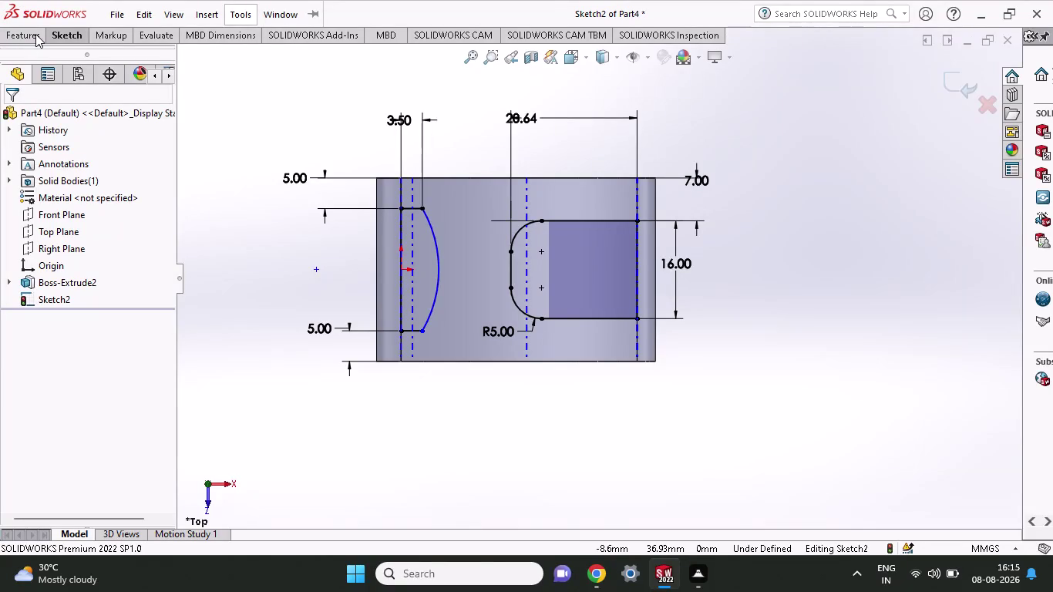
Start an Extruded Cut from Sketch2, previewing a 30 mm mid-plane cut.
click(36, 34)
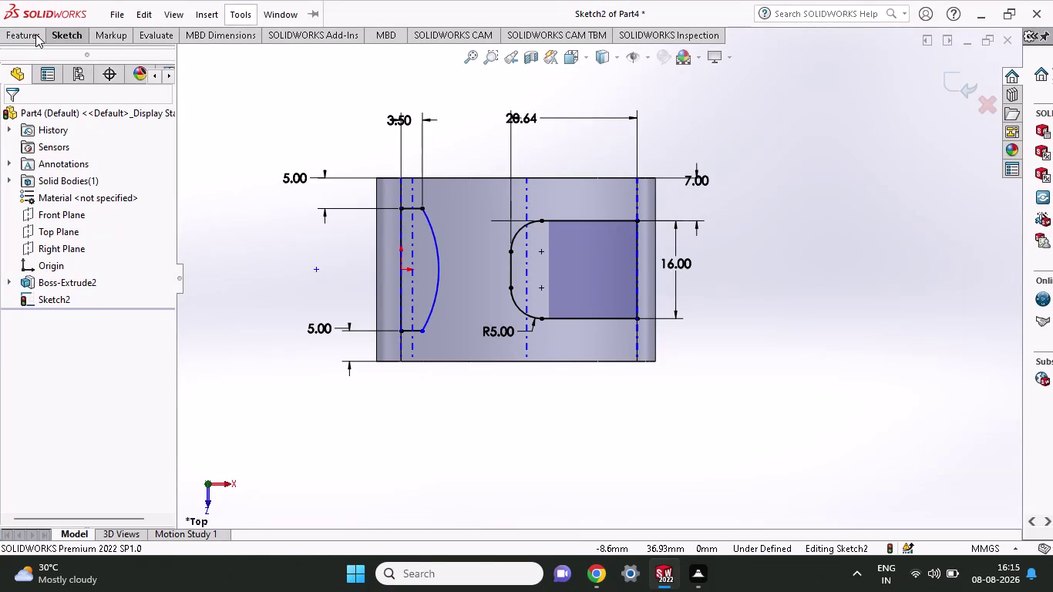
click(36, 33)
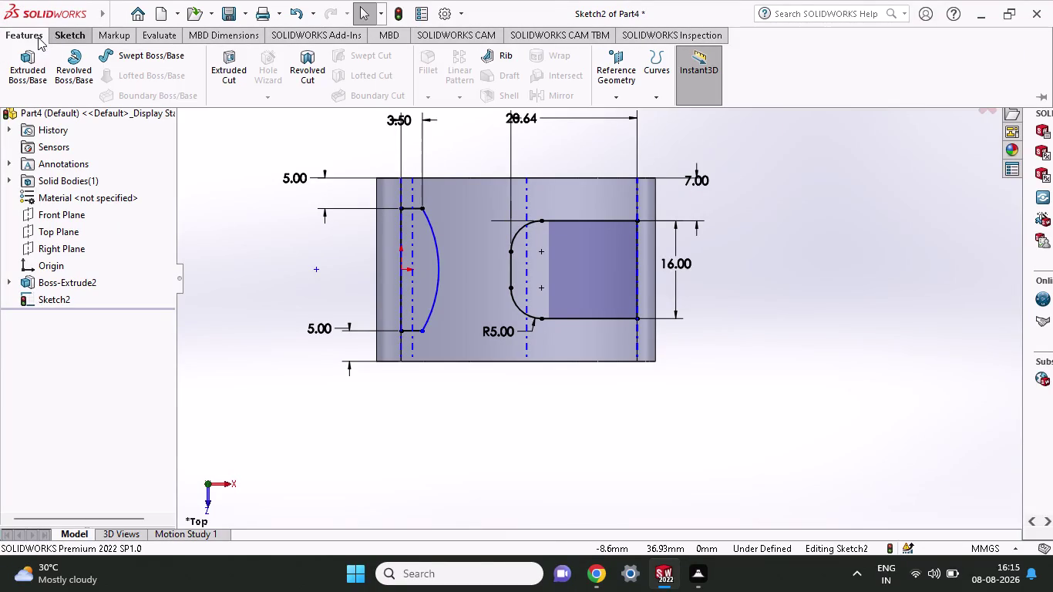
click(235, 56)
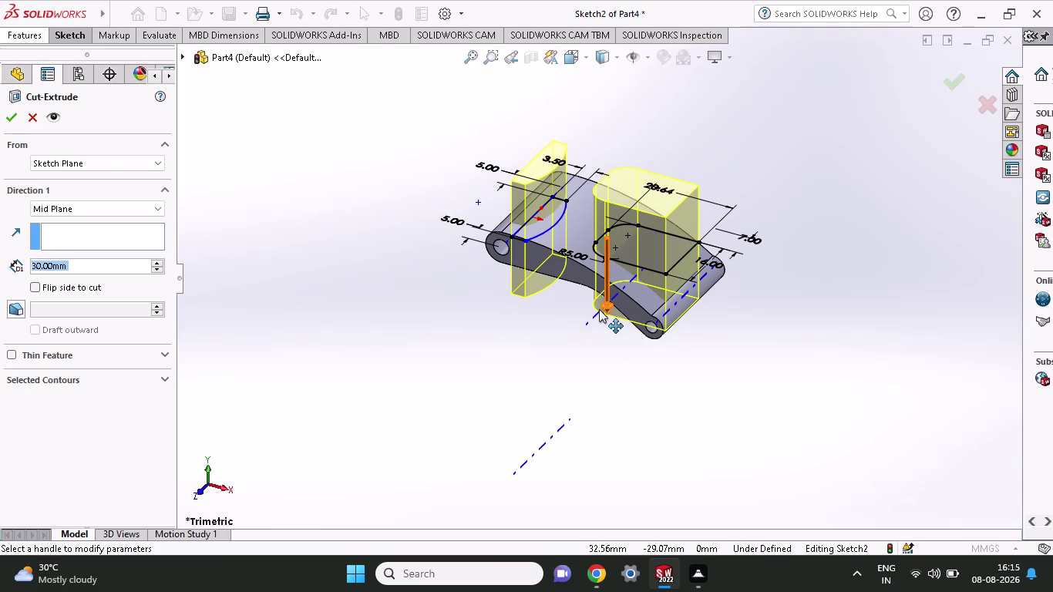
Drag the cut depth to about 57 mm and extend the cut in the opposite direction.
drag(605, 305, 608, 346)
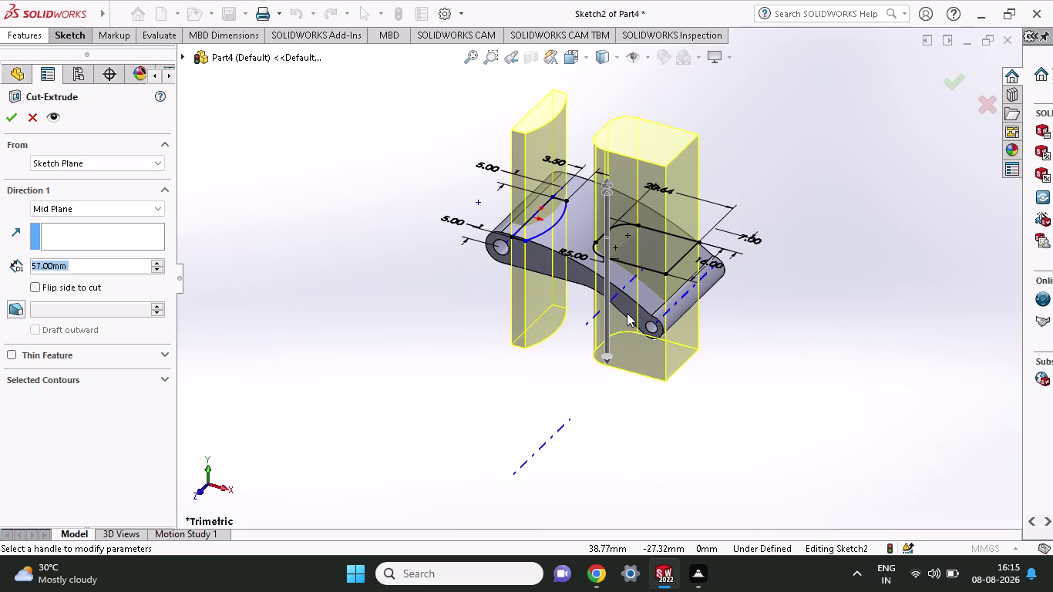
click(90, 205)
click(83, 232)
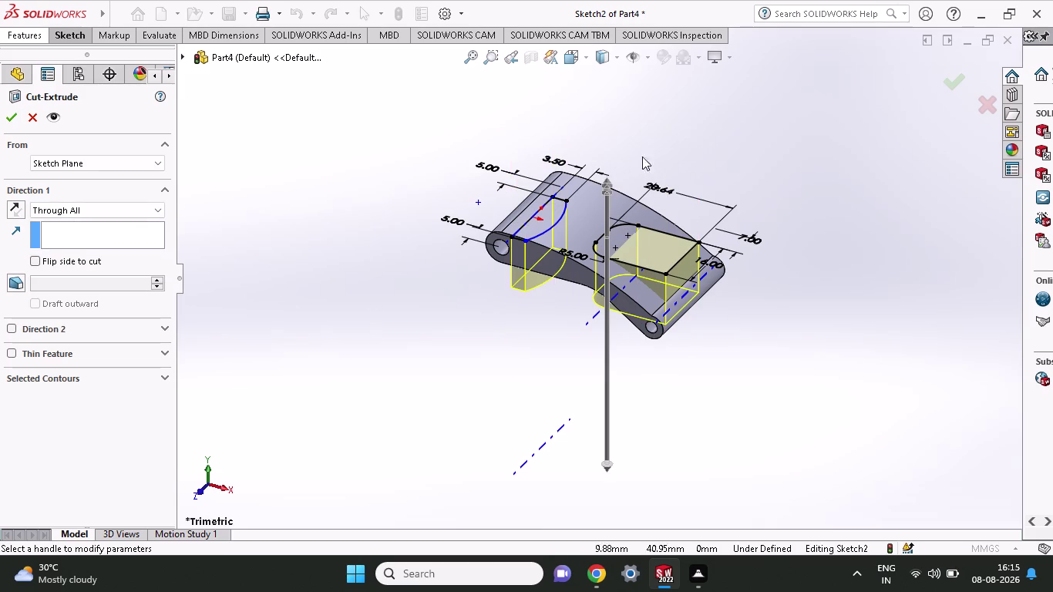
drag(605, 181, 616, 110)
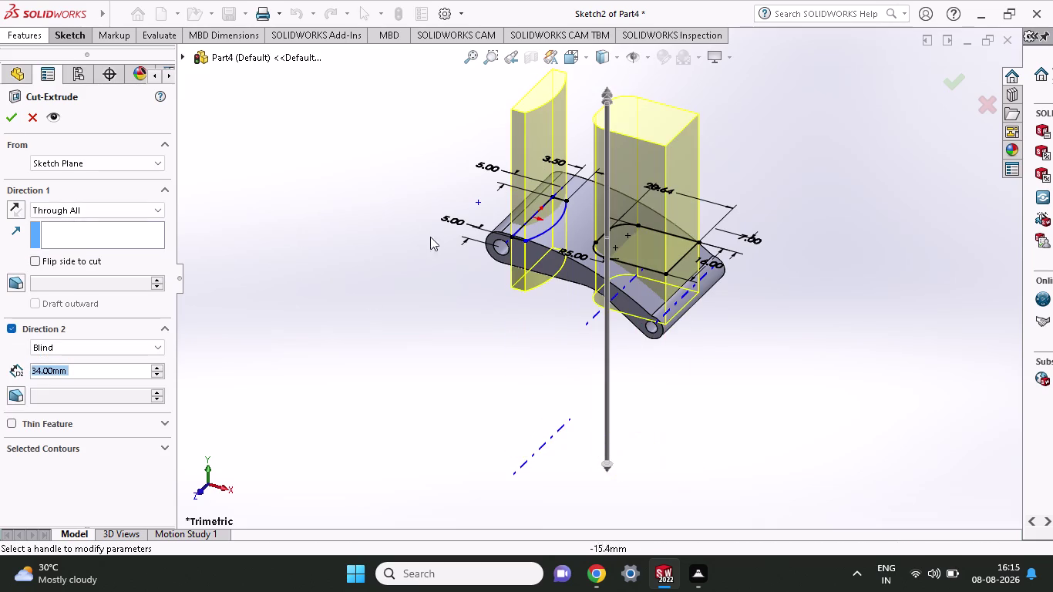
drag(605, 320, 605, 383)
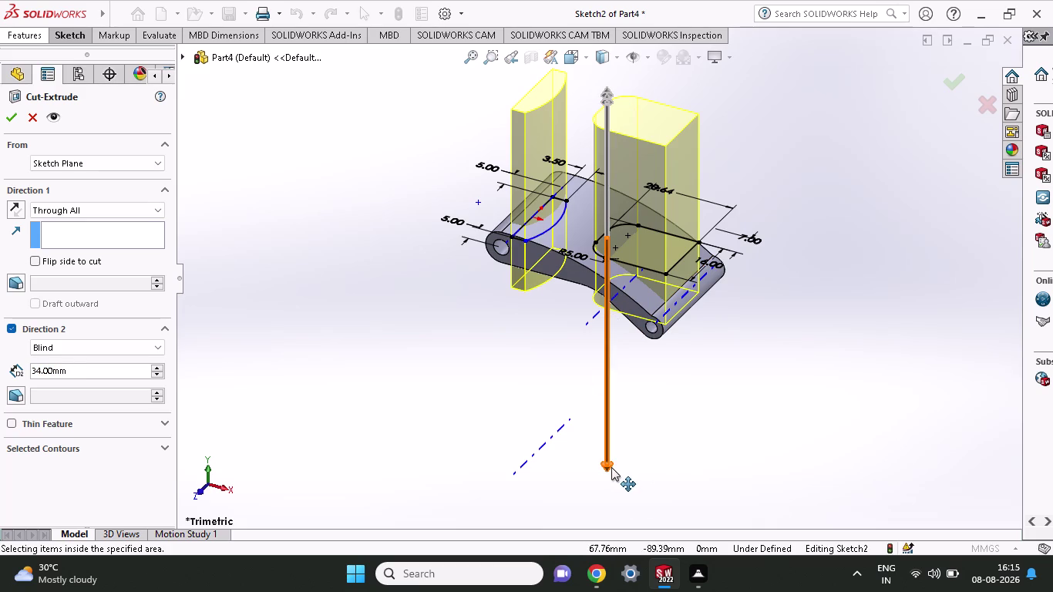
drag(611, 467, 606, 501)
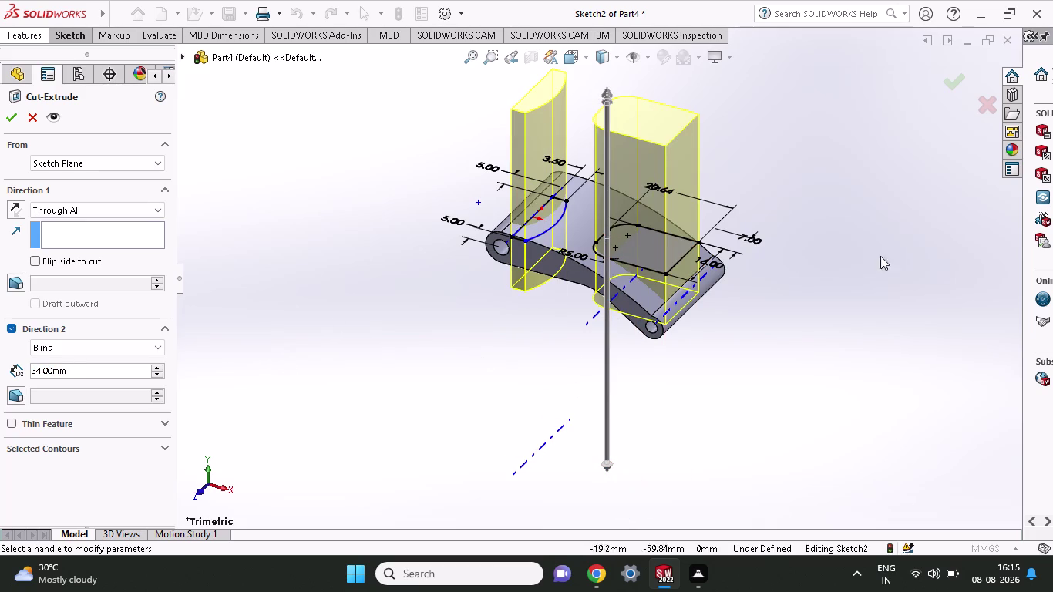
drag(608, 464, 605, 494)
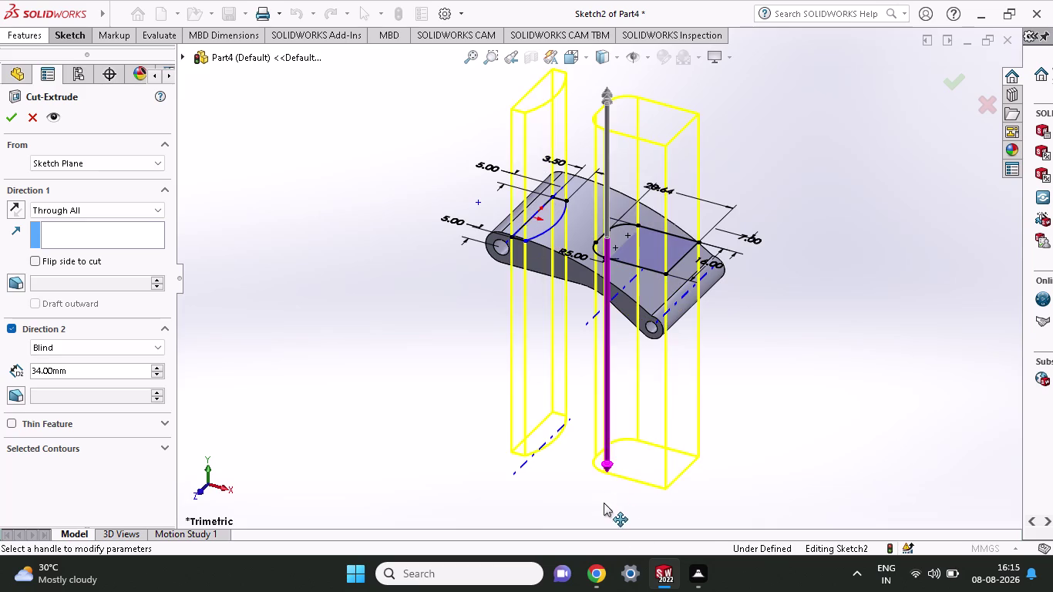
drag(605, 494, 602, 520)
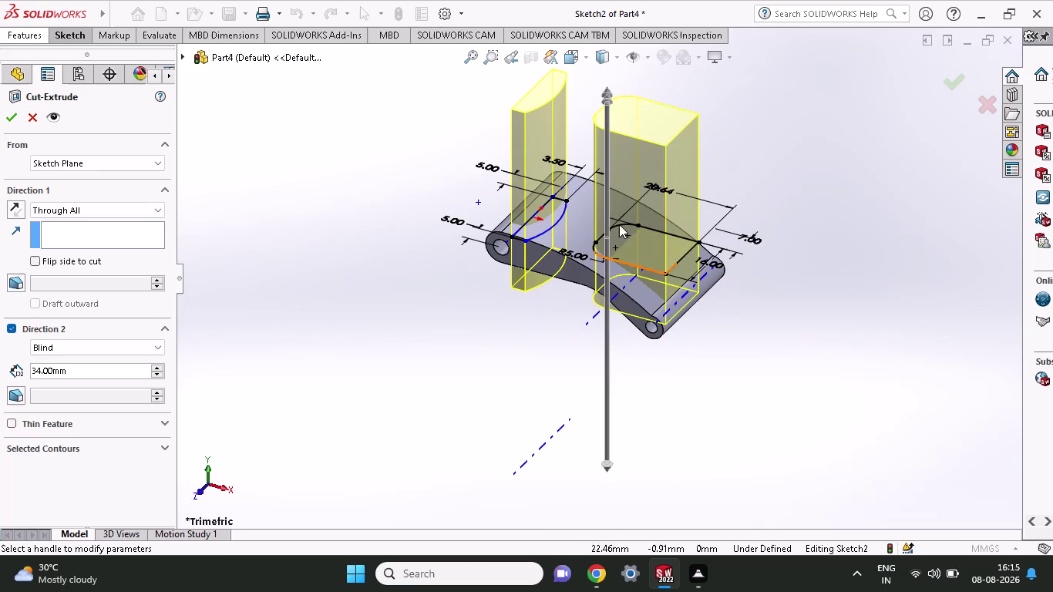
Set both directions to Blind depths of 57 mm and 46 mm and accept the cut.
drag(608, 85, 610, 63)
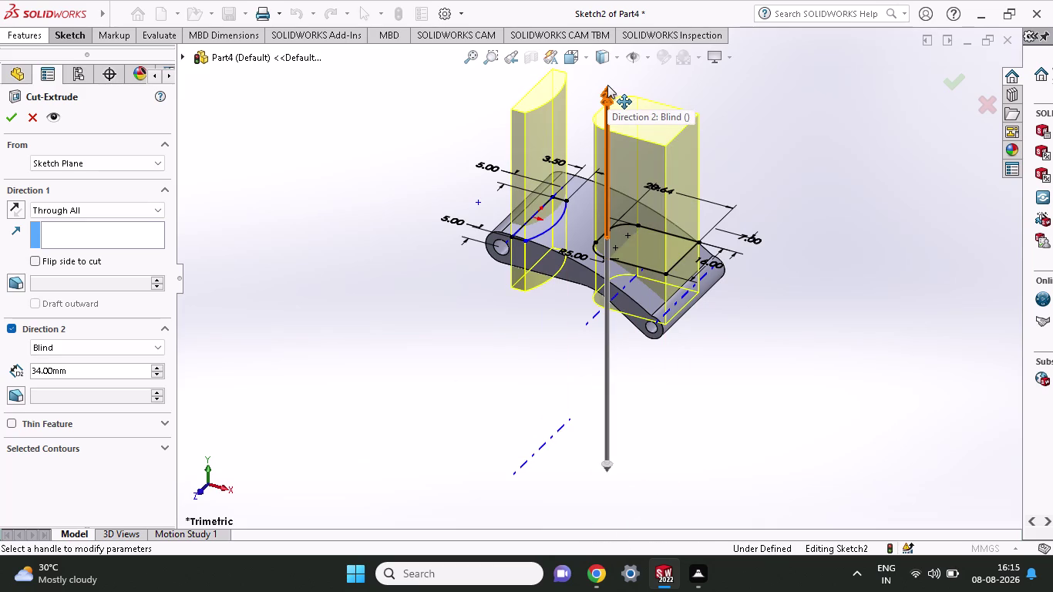
drag(607, 332, 608, 372)
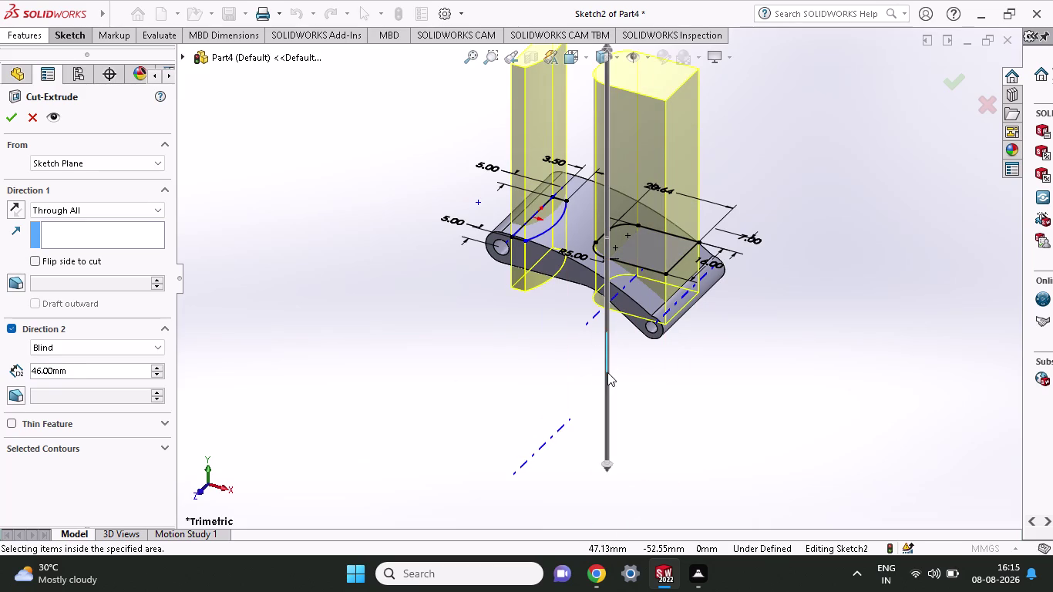
drag(608, 465, 606, 511)
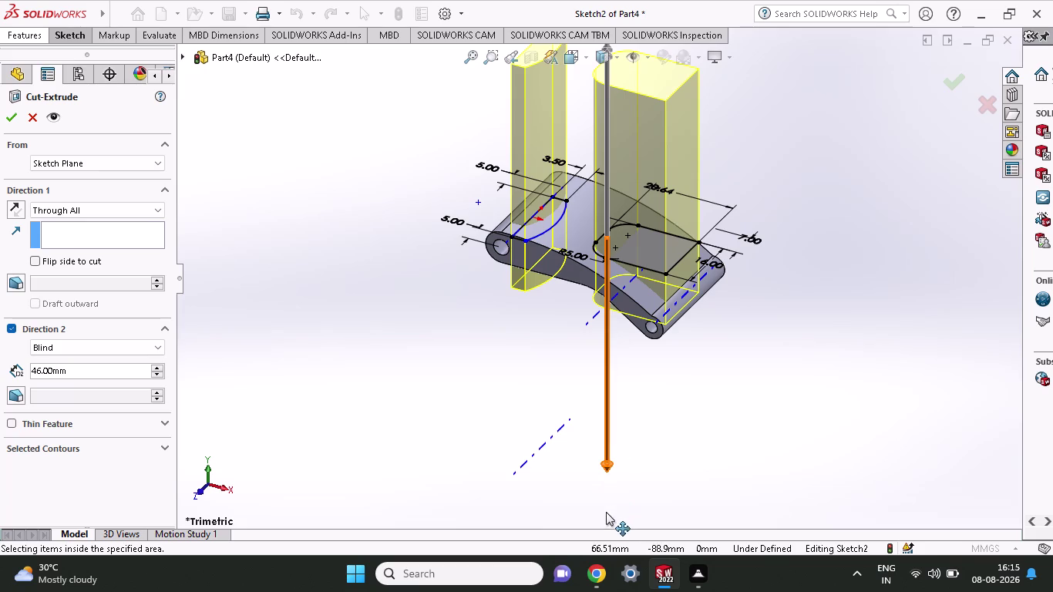
drag(606, 512, 606, 513)
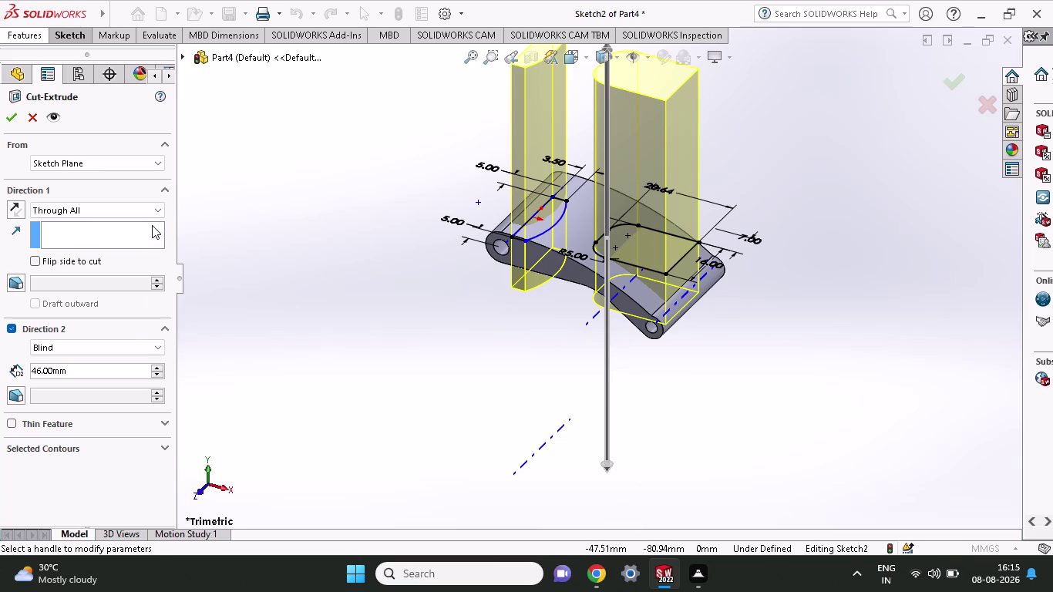
click(161, 203)
click(137, 224)
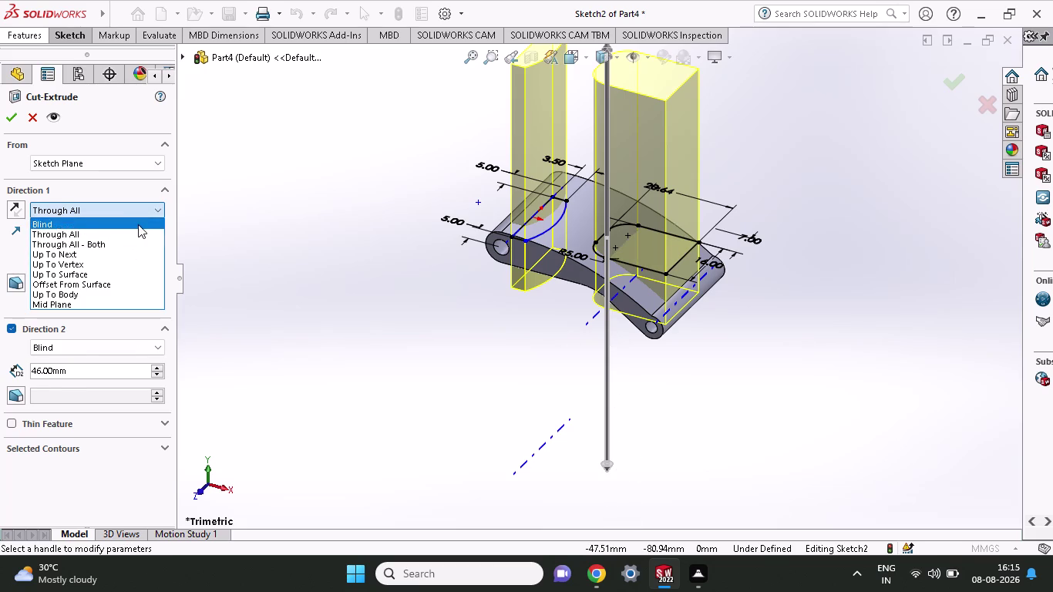
click(16, 118)
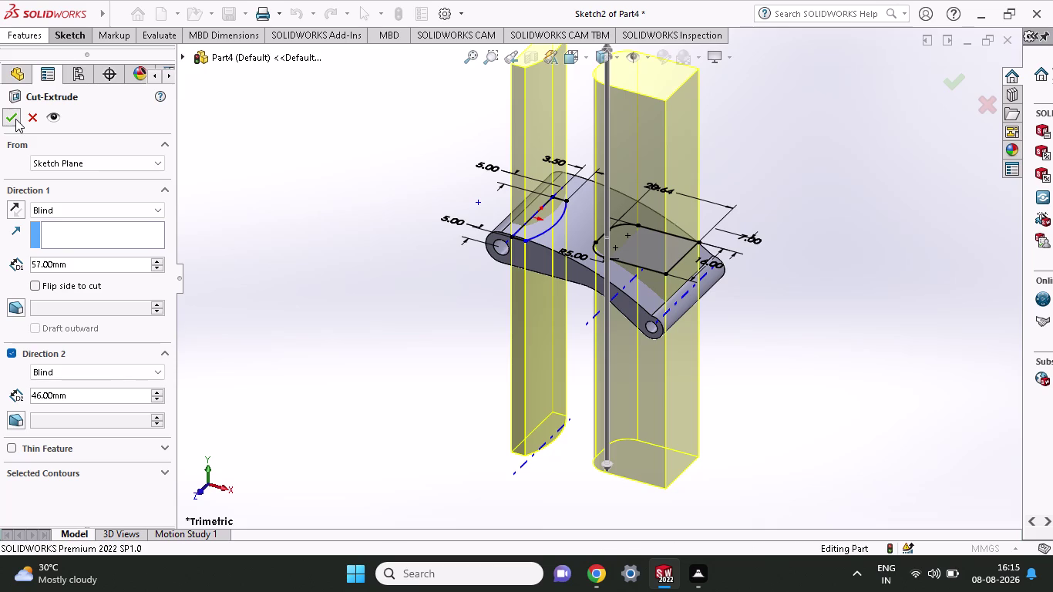
middle_drag(388, 280, 391, 284)
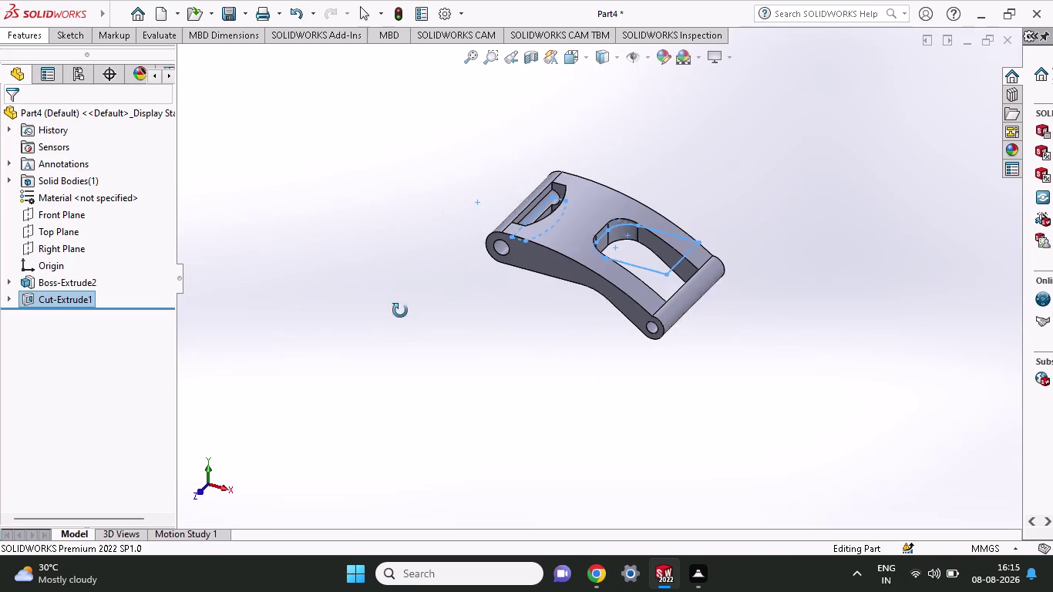
Orbit the bracket to inspect the new slots, then undo back to editing Sketch2.
middle_drag(390, 284, 393, 445)
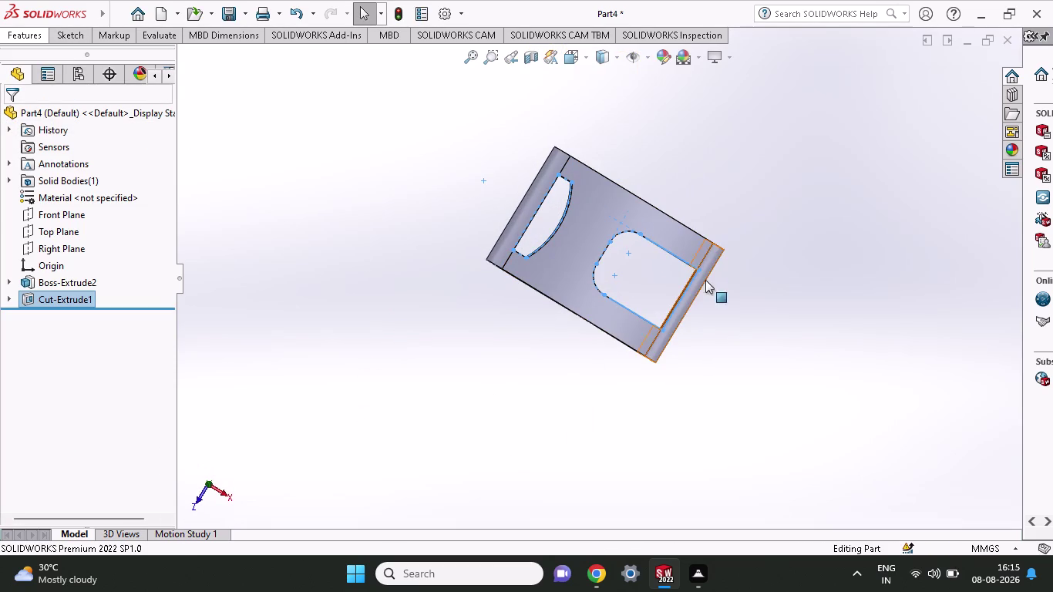
middle_drag(656, 328, 579, 322)
middle_click(577, 322)
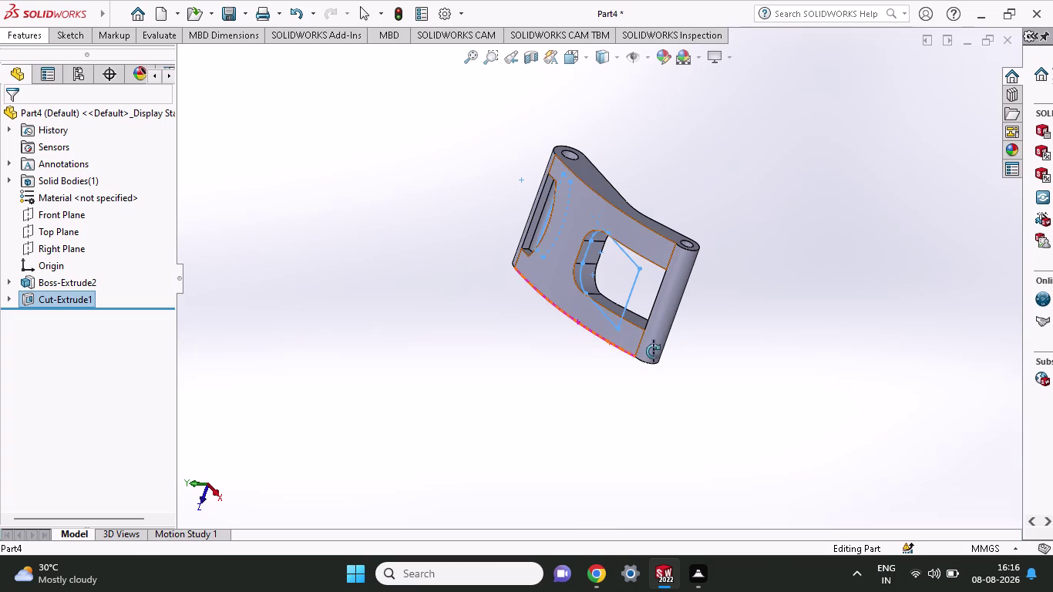
middle_drag(519, 432, 570, 424)
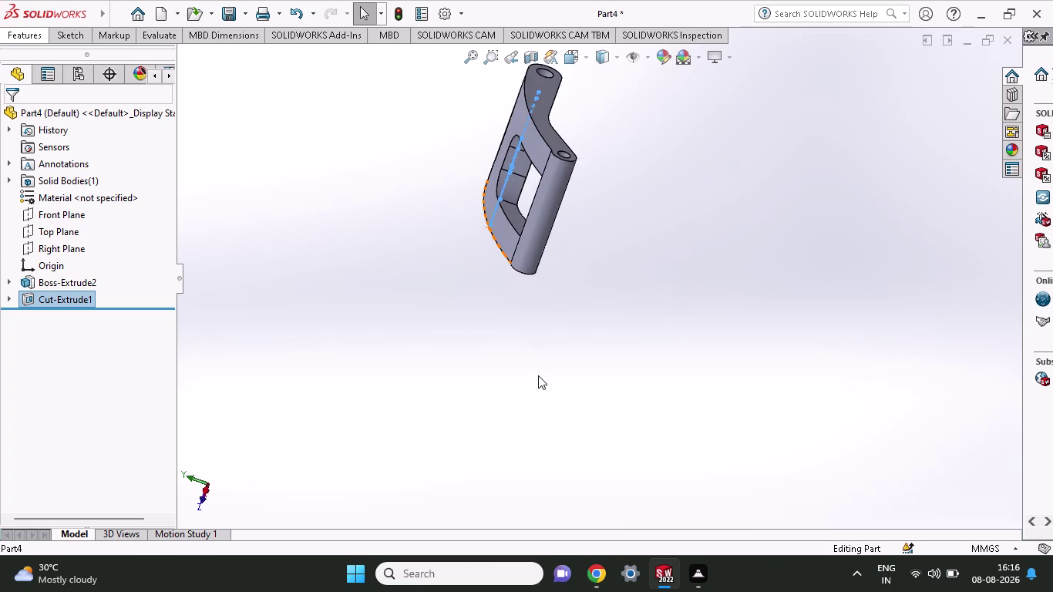
middle_drag(538, 373, 652, 373)
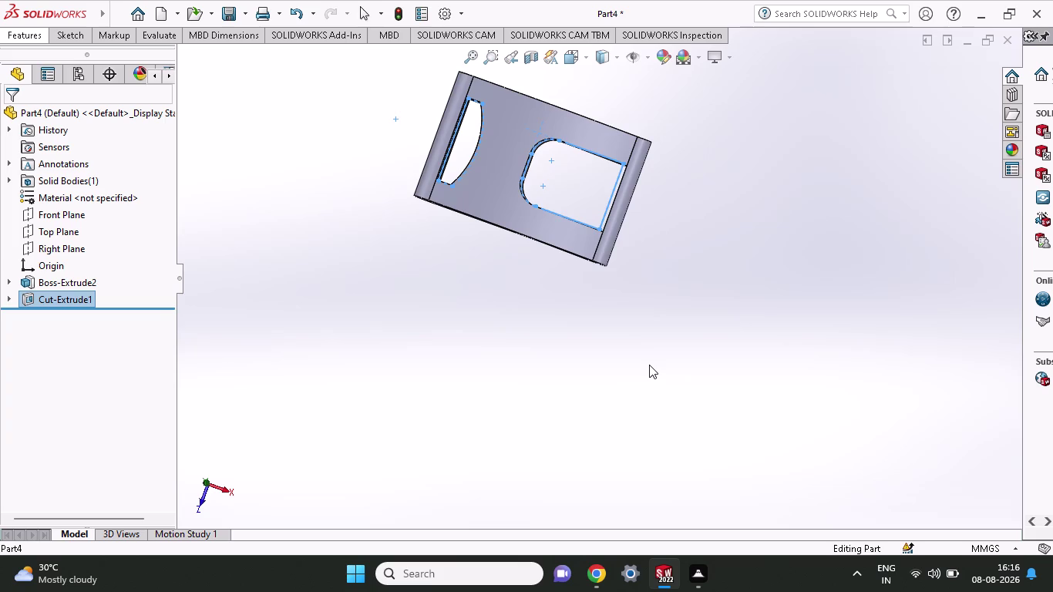
key(ctrl+z)
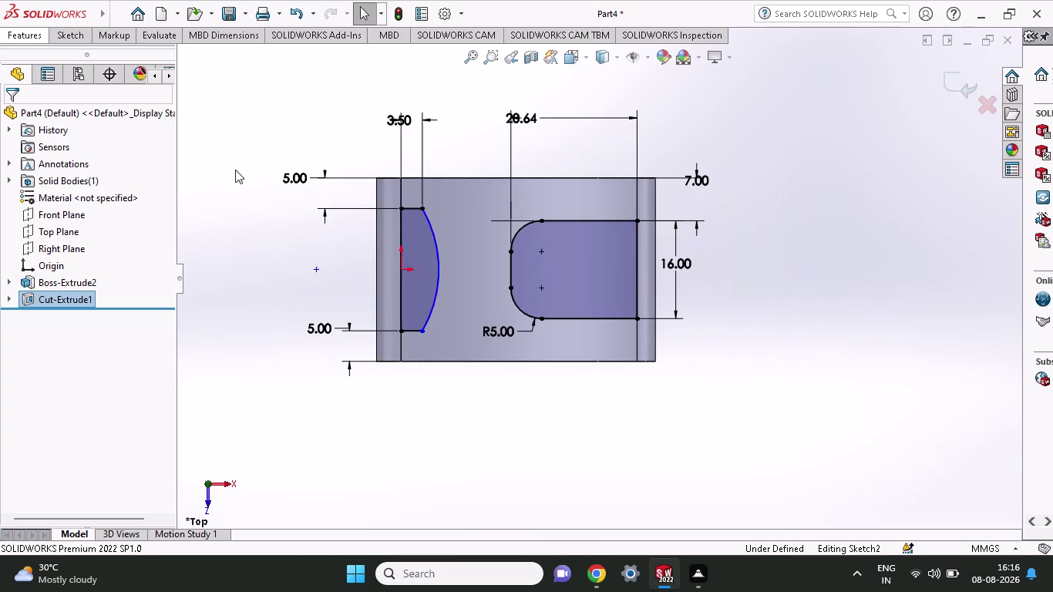
Draw lines closing the rounded slot outward past the bracket's right edge.
click(74, 39)
click(96, 60)
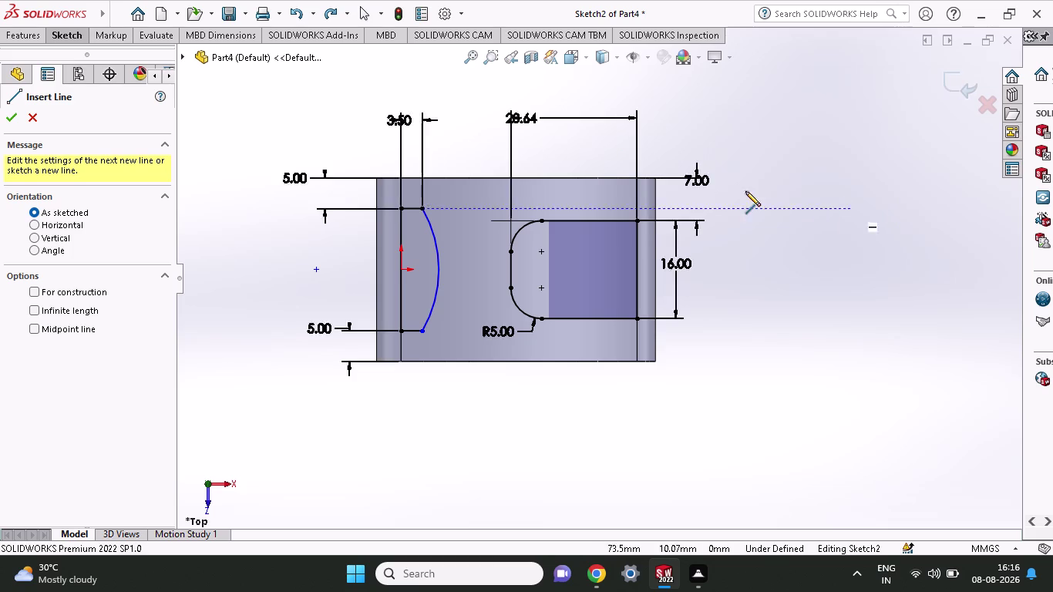
click(636, 220)
click(728, 223)
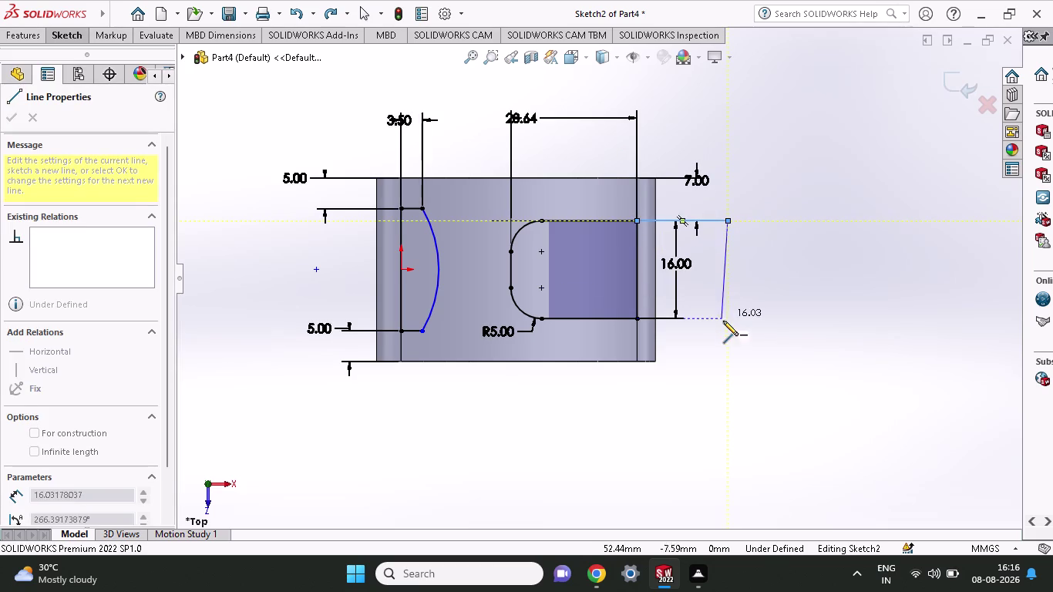
click(732, 315)
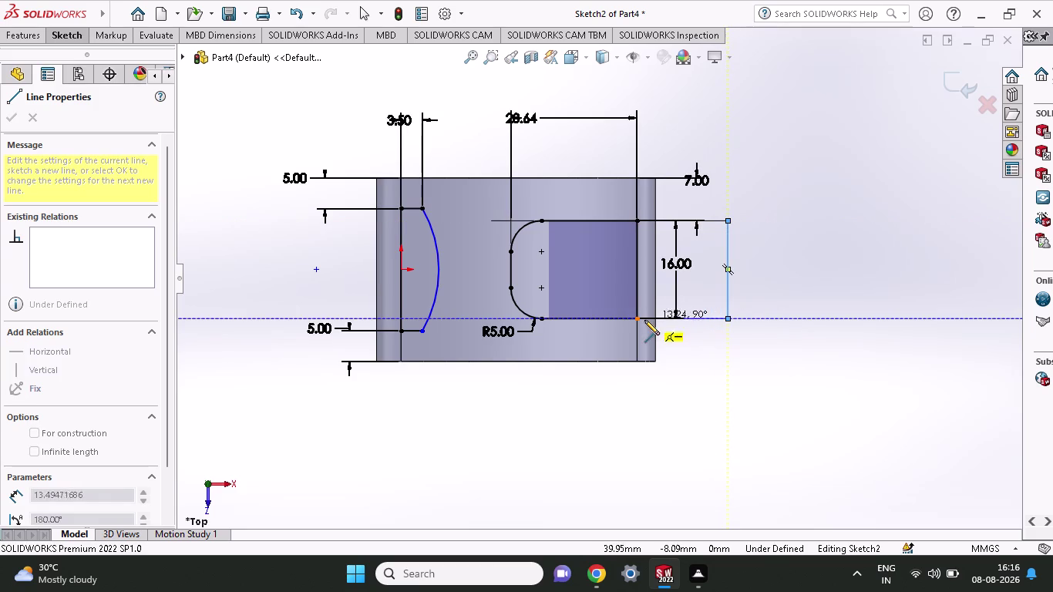
click(640, 319)
right_click(830, 254)
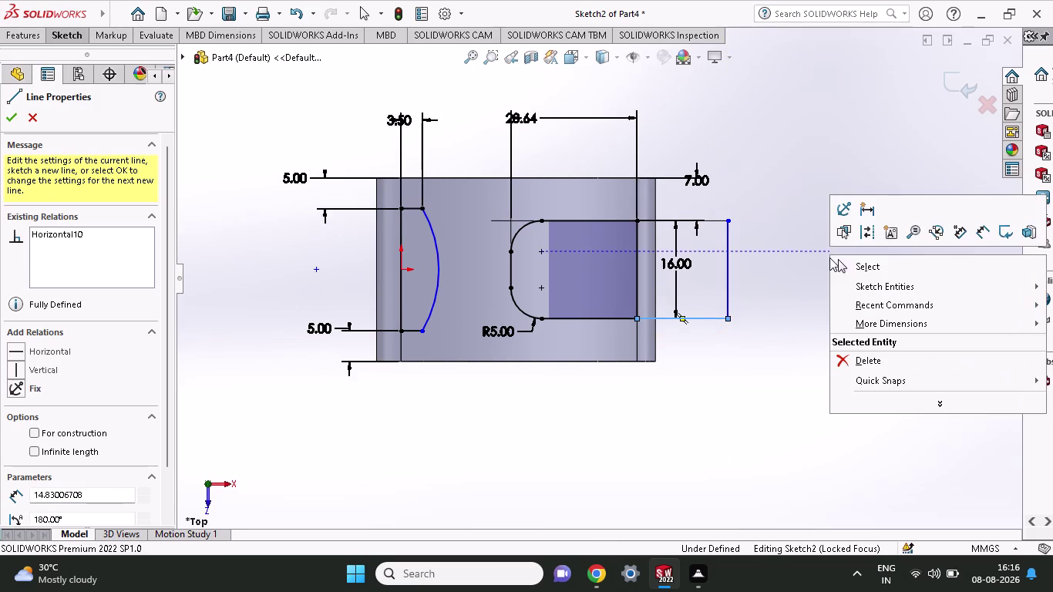
click(838, 260)
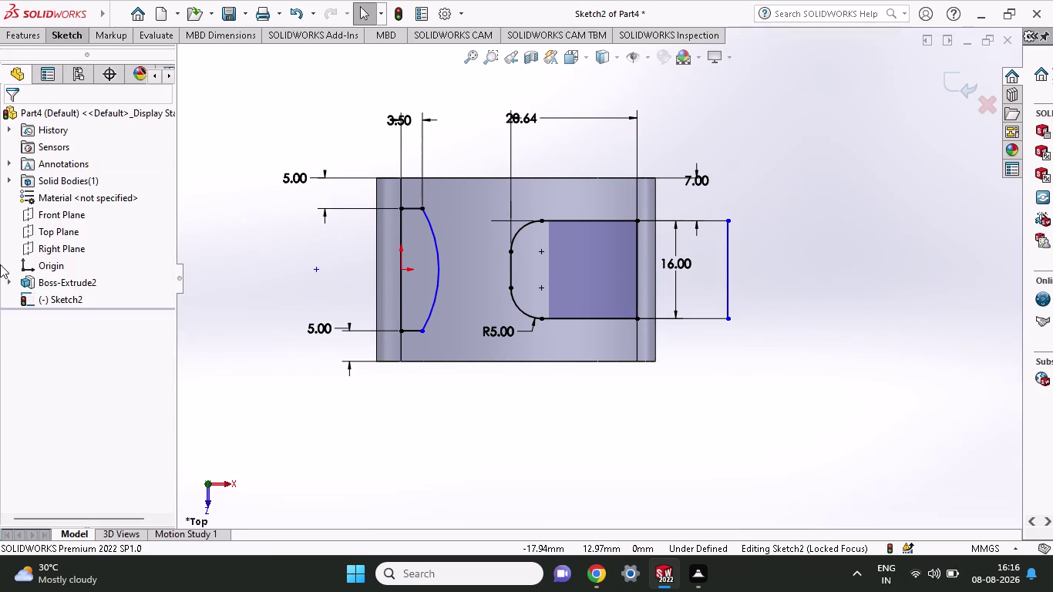
Draw lines closing the arc region outward past the bracket's left edge.
click(76, 33)
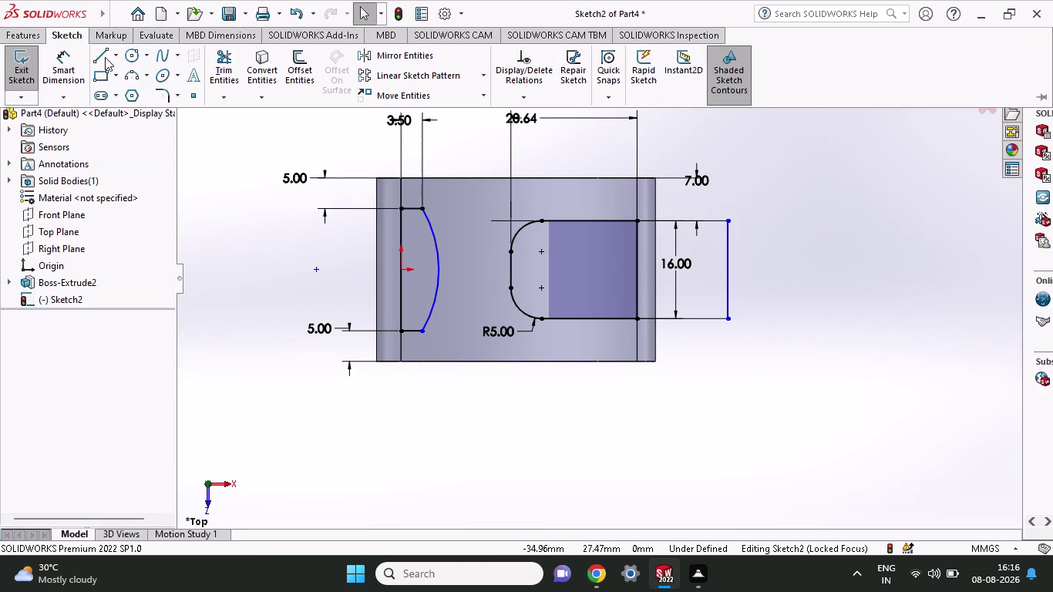
click(109, 57)
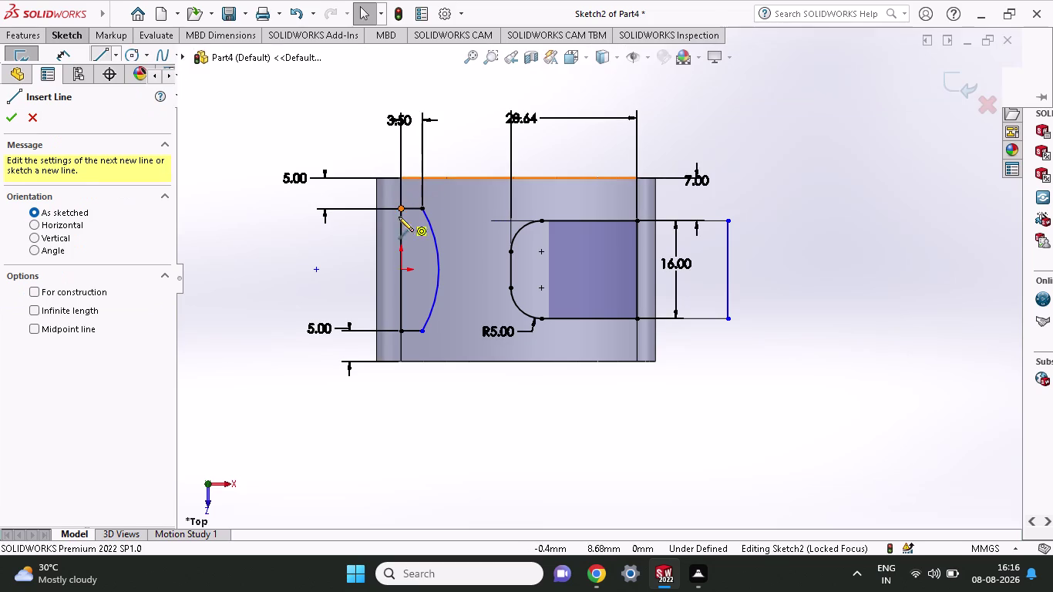
click(399, 209)
click(352, 209)
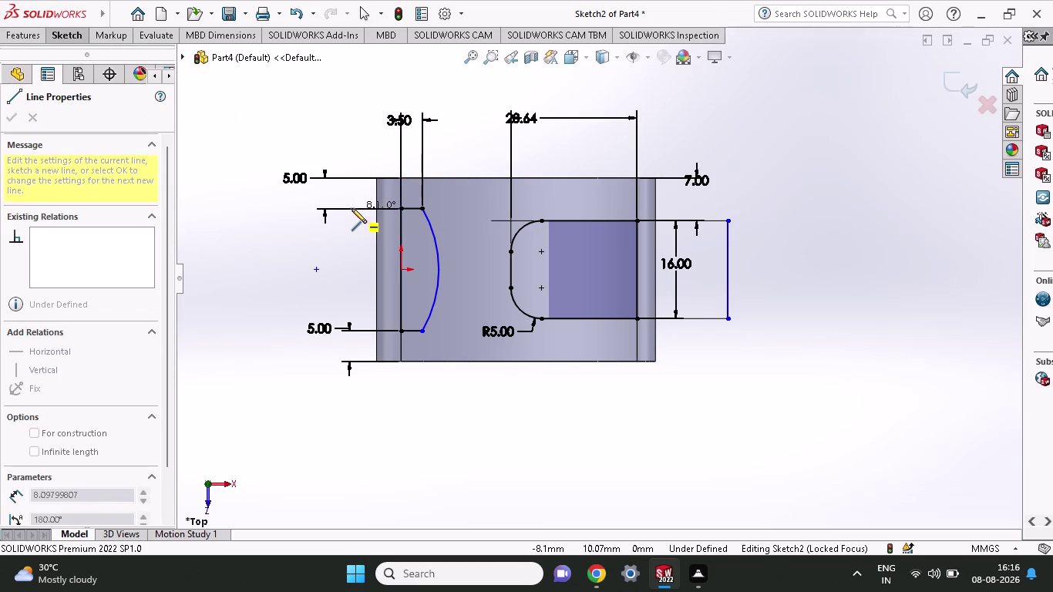
click(354, 330)
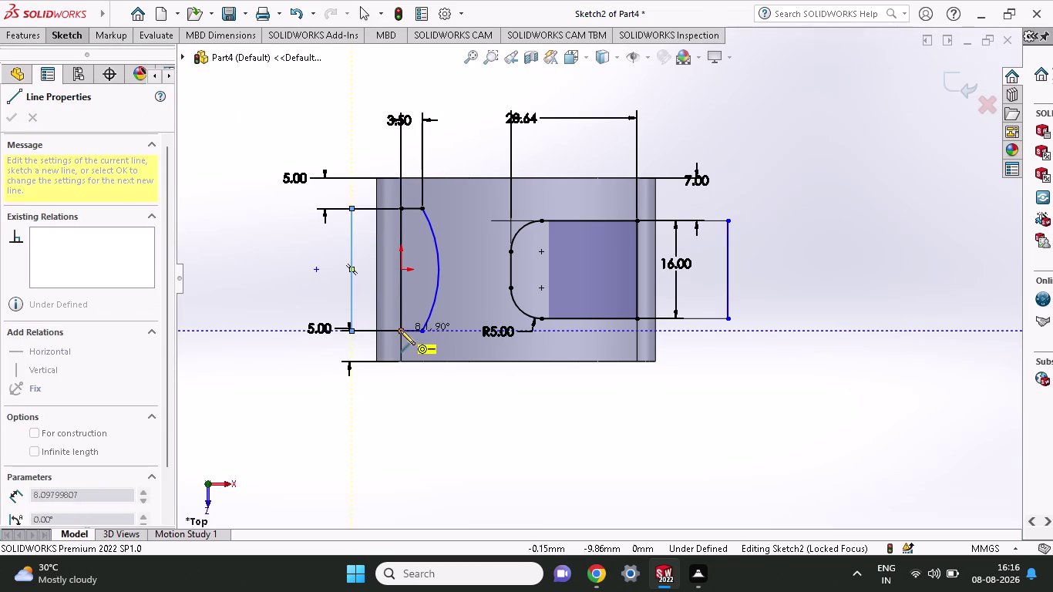
click(398, 331)
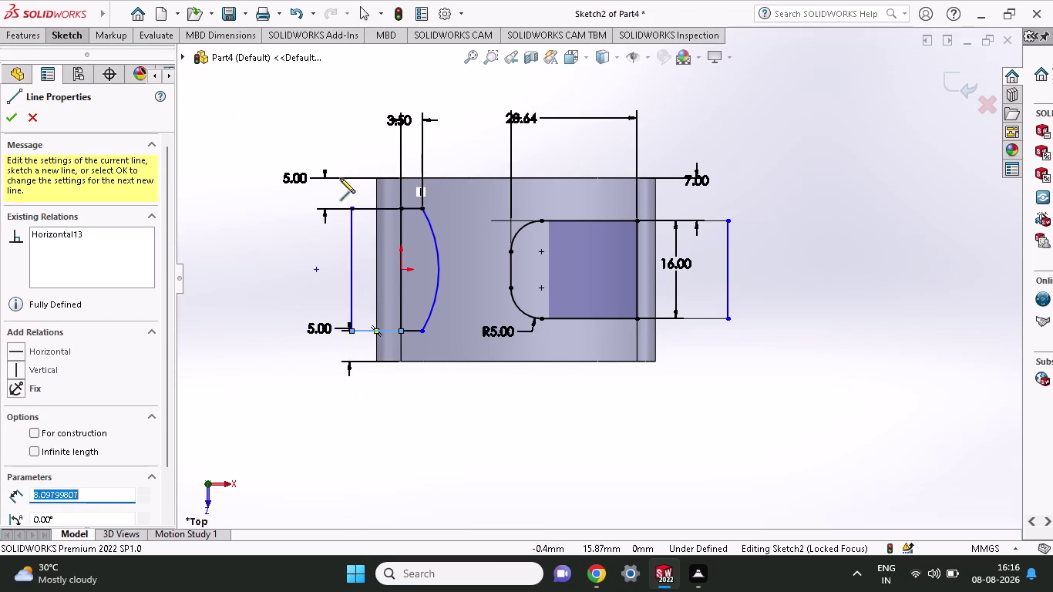
right_click(283, 185)
click(304, 202)
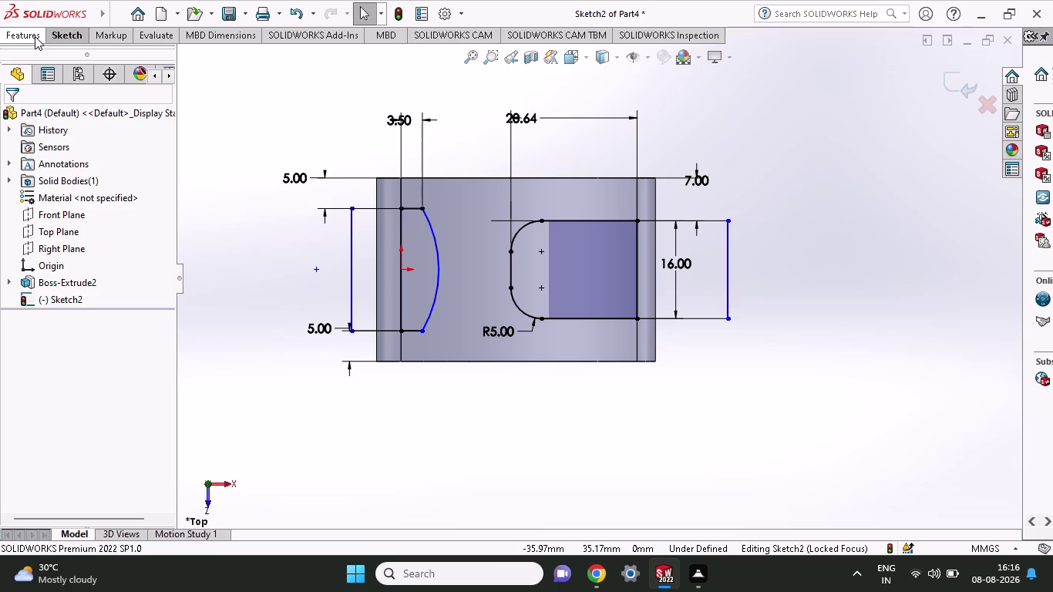
Start an Extruded Cut and select the enclosed regions around the arc.
click(35, 37)
click(217, 55)
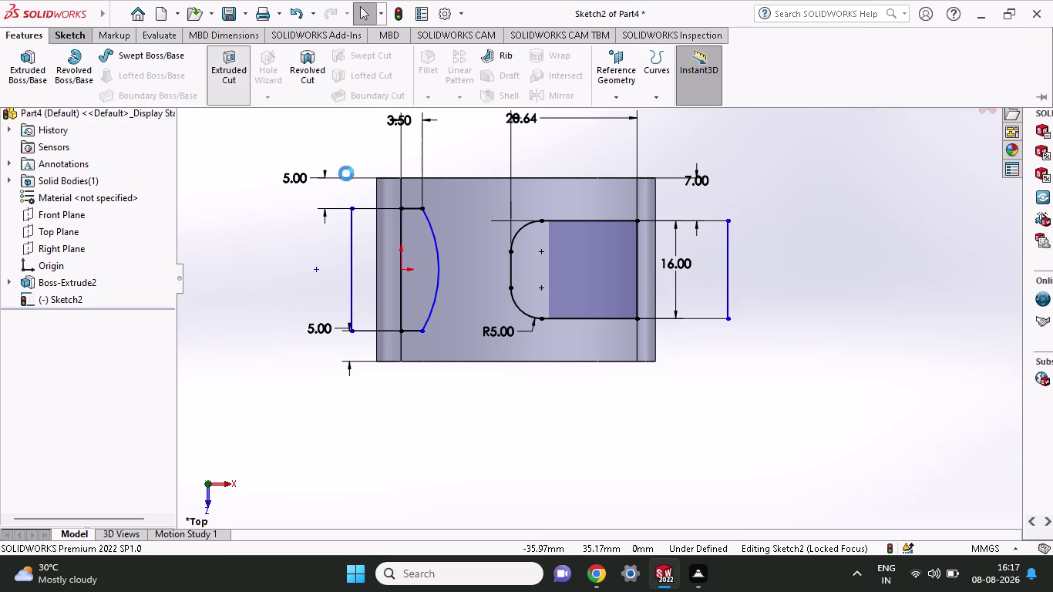
click(369, 289)
click(389, 297)
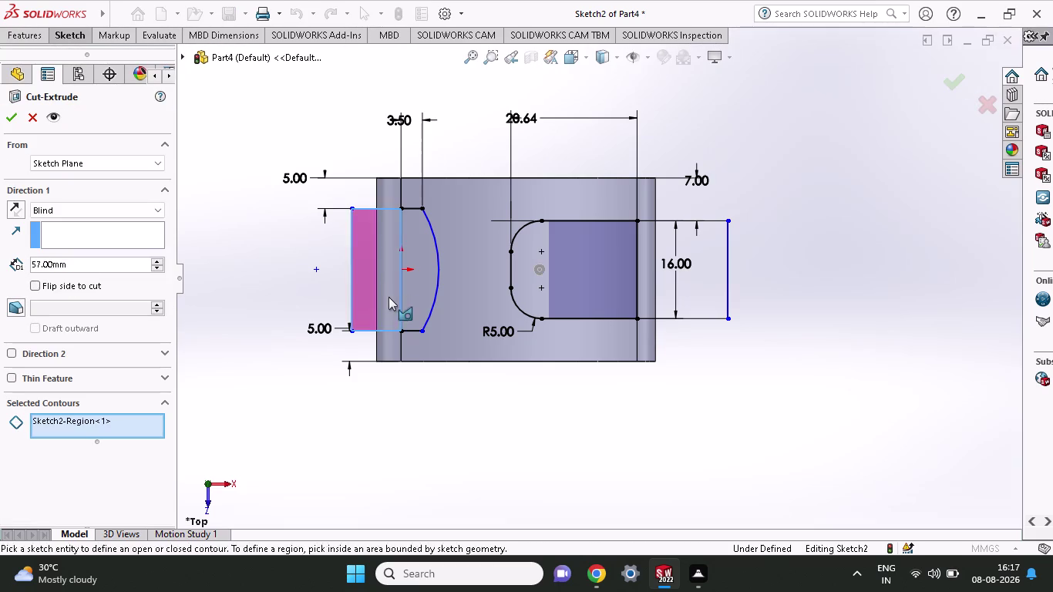
click(408, 299)
click(378, 297)
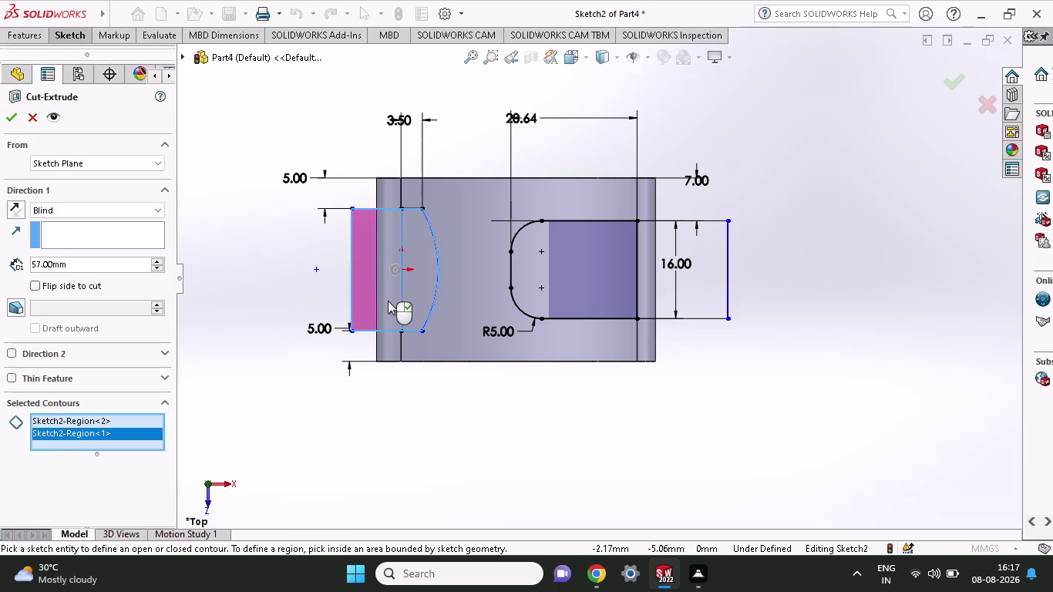
click(388, 301)
scroll(up, 3)
middle_click(696, 390)
middle_drag(694, 355, 694, 346)
middle_click(691, 253)
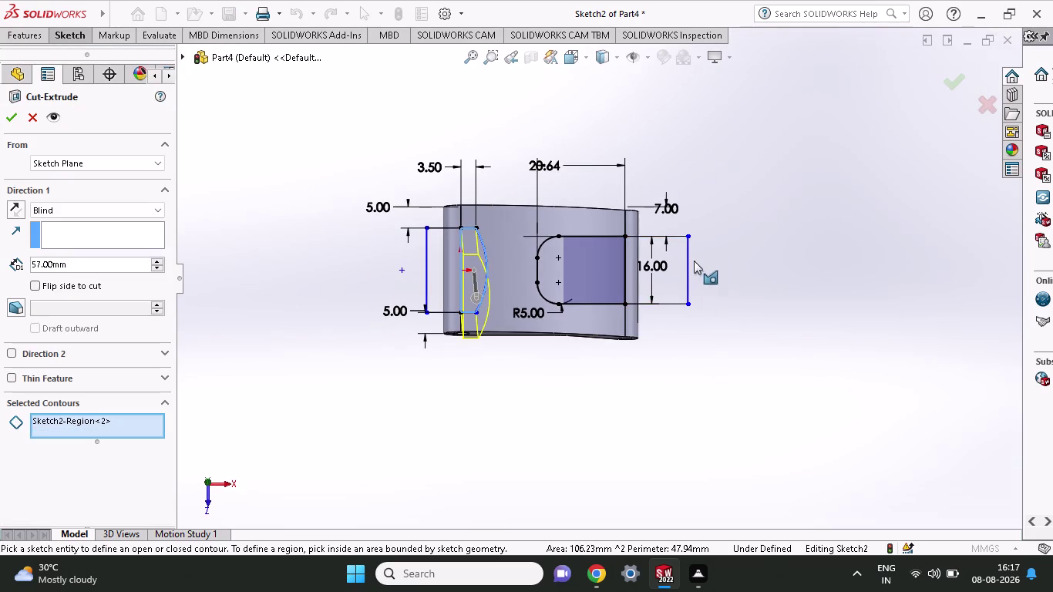
middle_drag(689, 361, 686, 304)
Add the remaining slot regions, cut Blind 57 mm in both directions, and confirm.
click(676, 274)
click(598, 260)
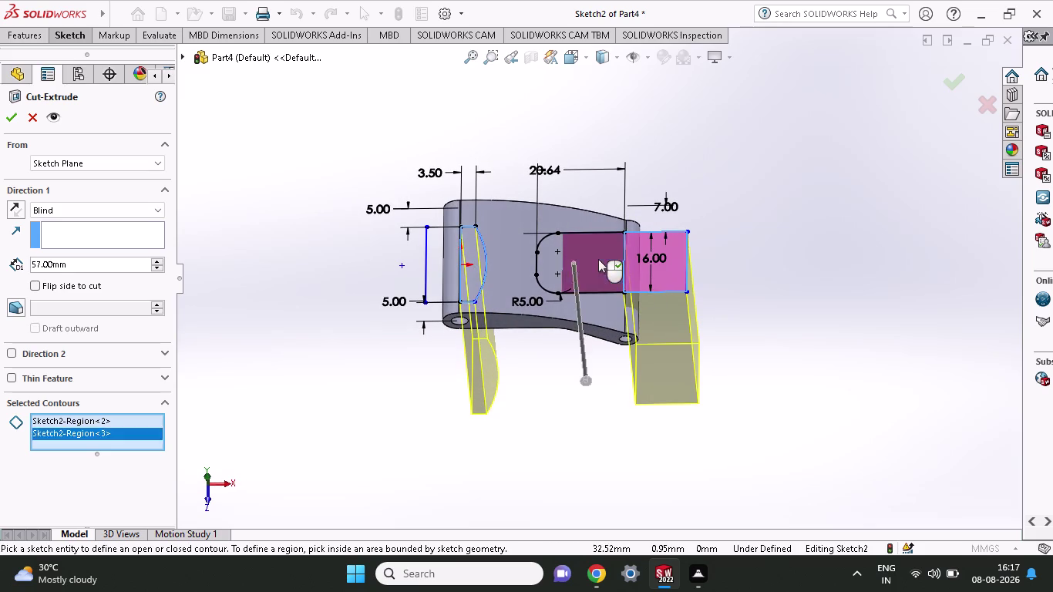
click(558, 260)
click(550, 266)
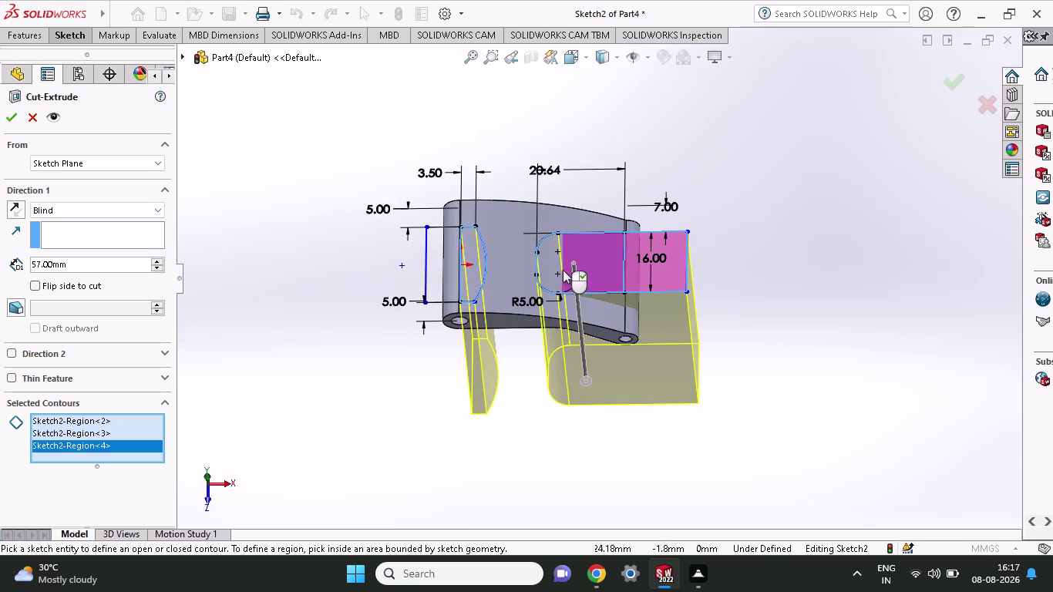
click(435, 271)
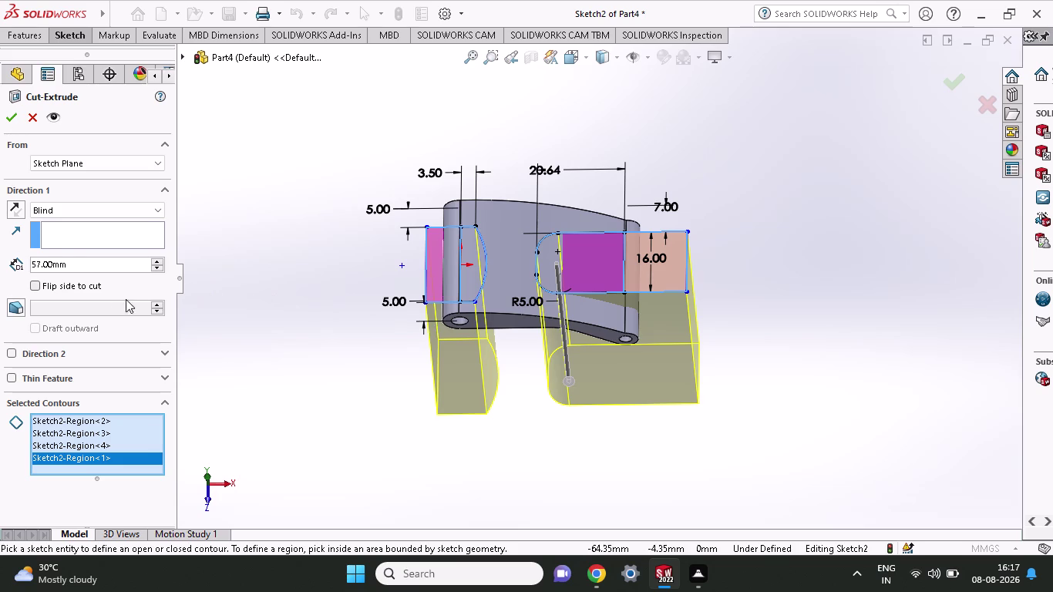
click(13, 351)
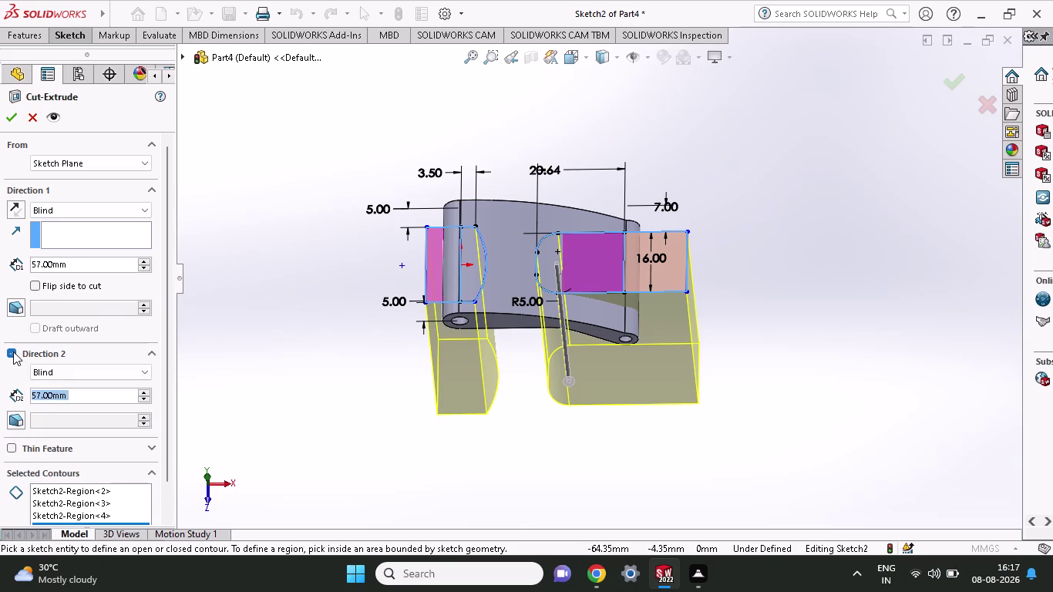
click(4, 115)
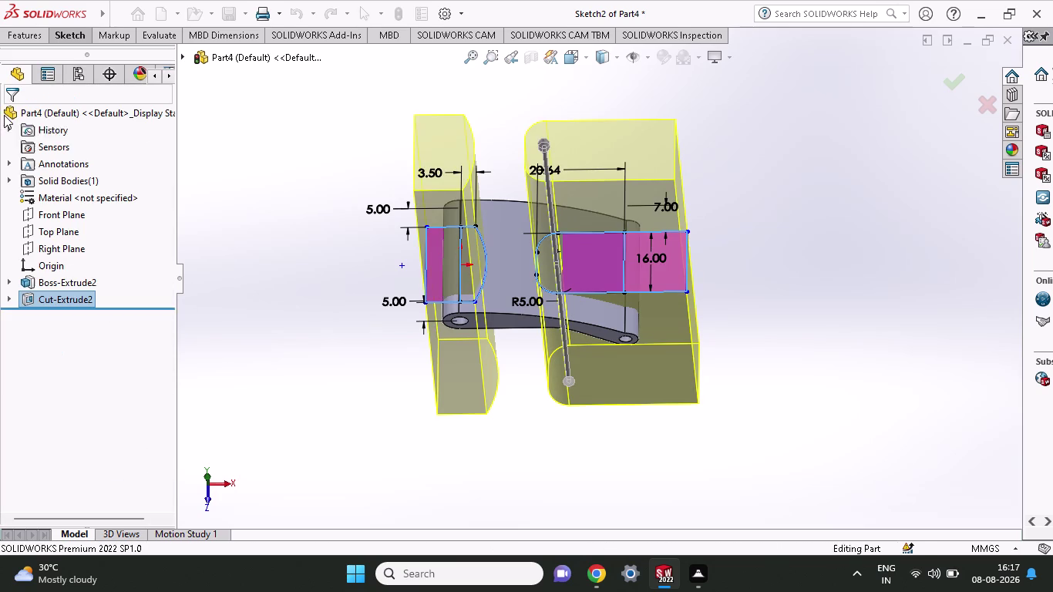